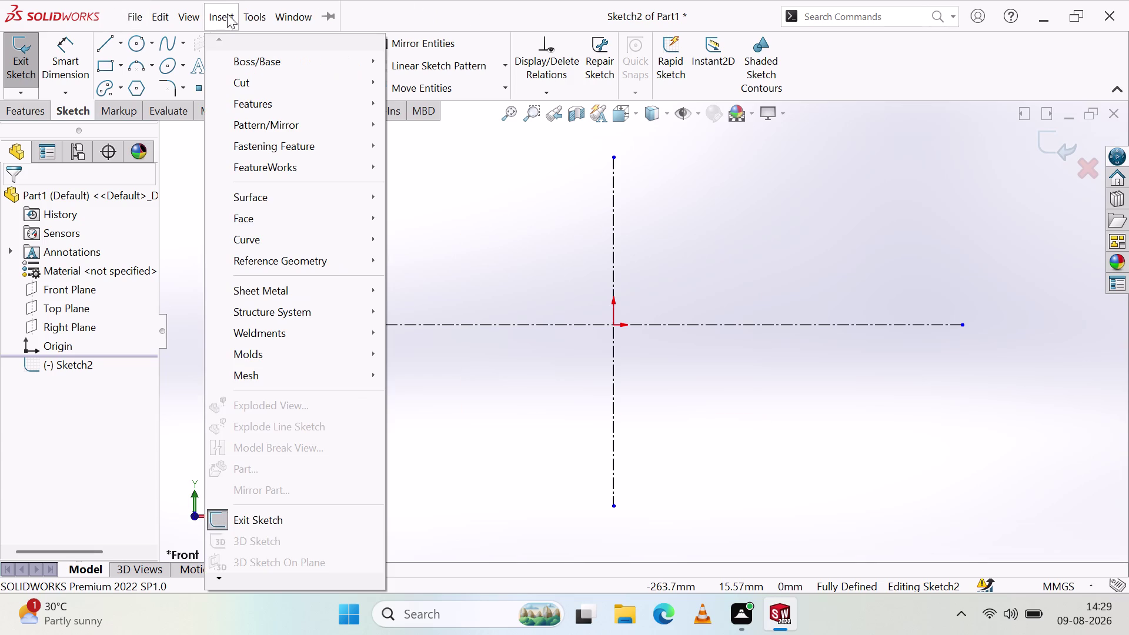
click(747, 224)
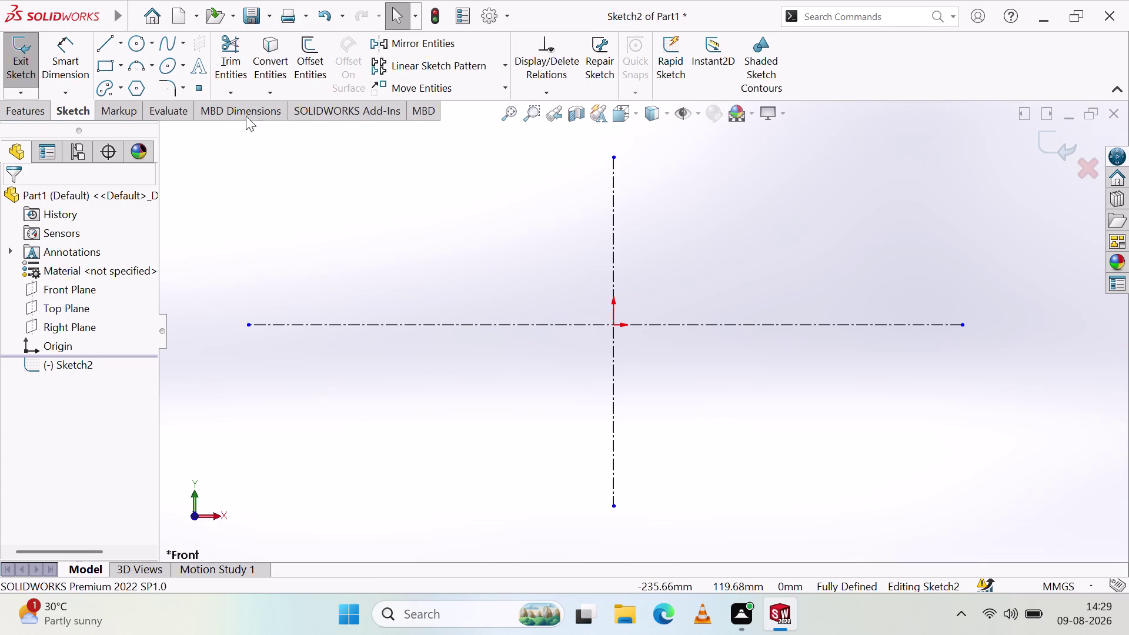